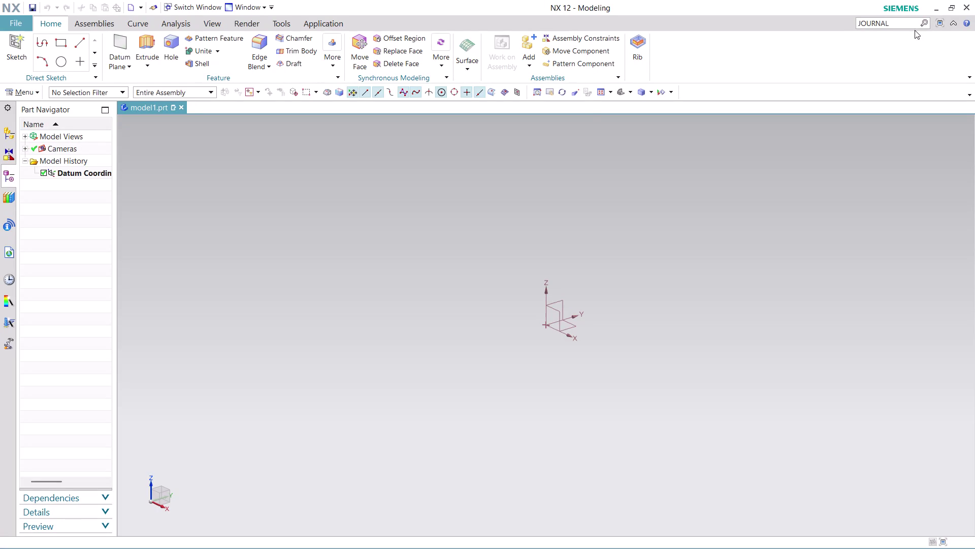
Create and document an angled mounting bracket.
Search Command Finder for JOURNAL and start a new journal recording.
drag(900, 20, 841, 28)
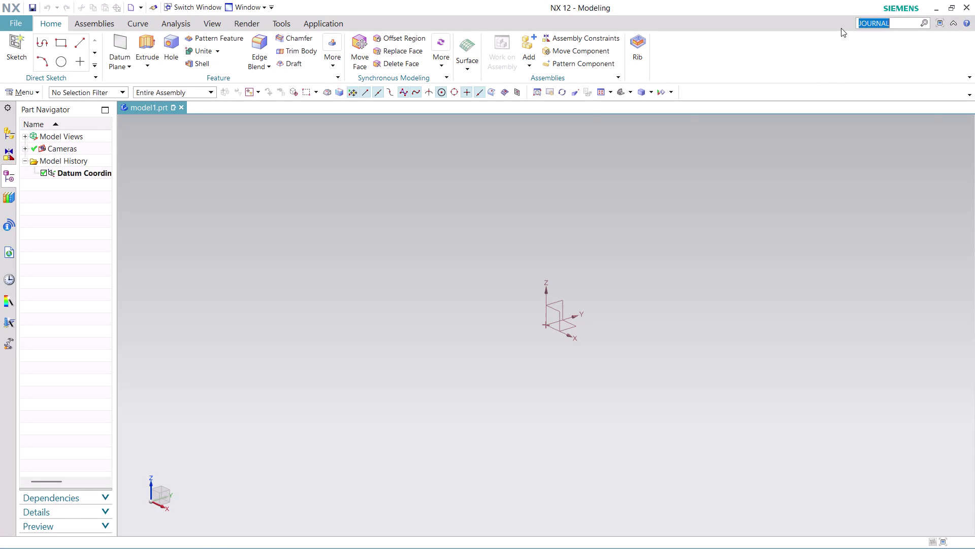
key(Return)
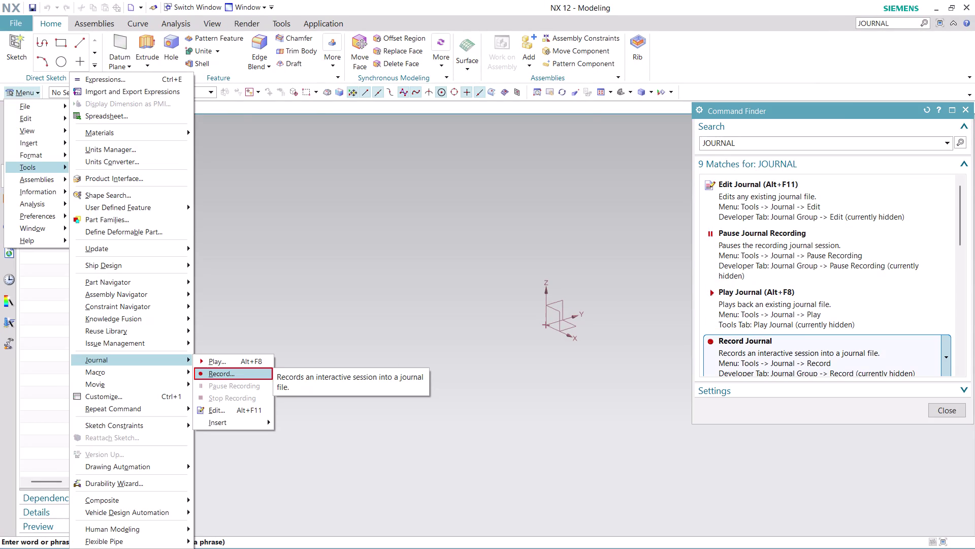
click(800, 346)
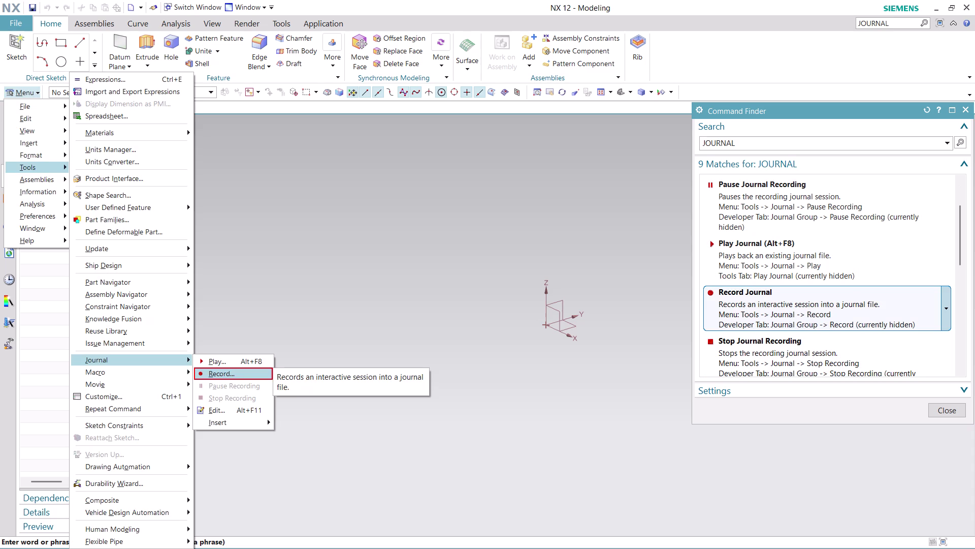
click(829, 310)
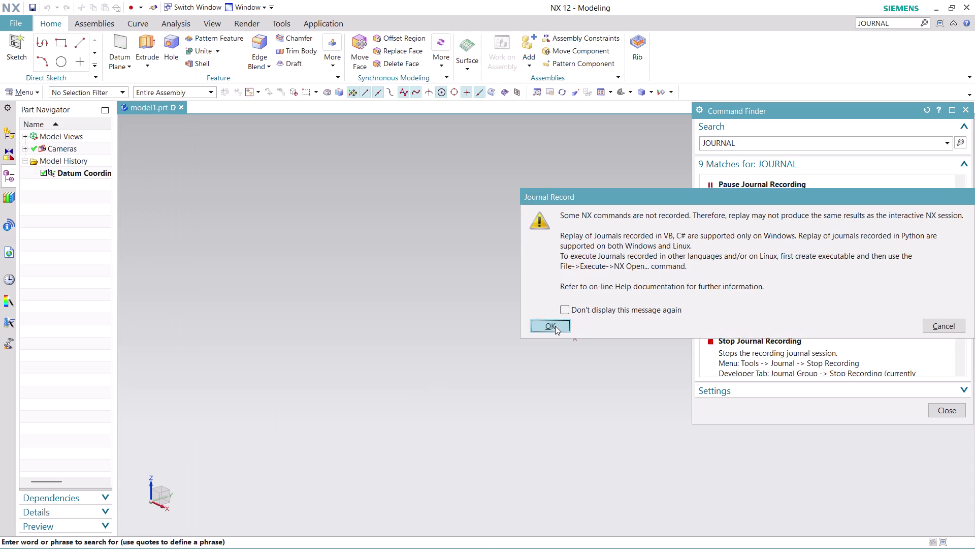
Accept the Journal Record warning and enter ANGLED as the journal file name.
click(555, 326)
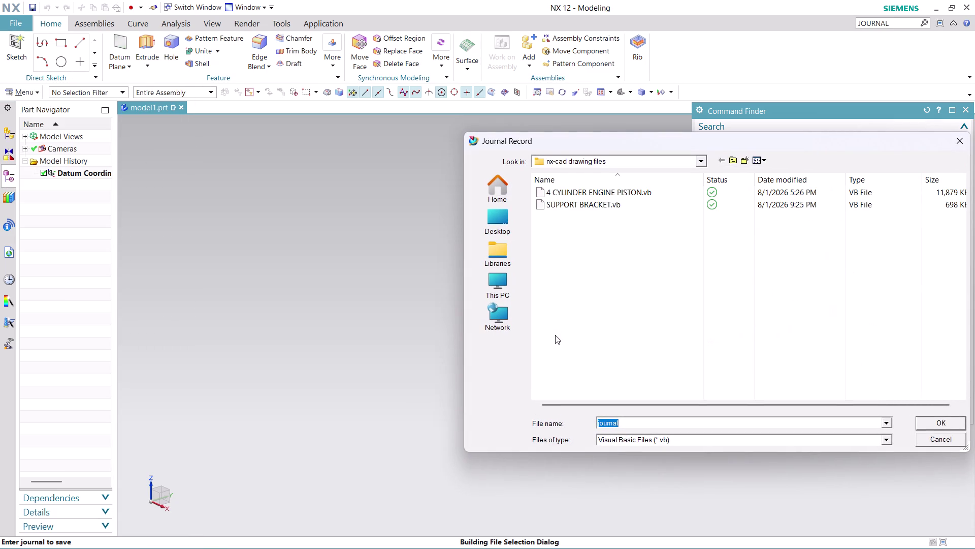
text(AN)
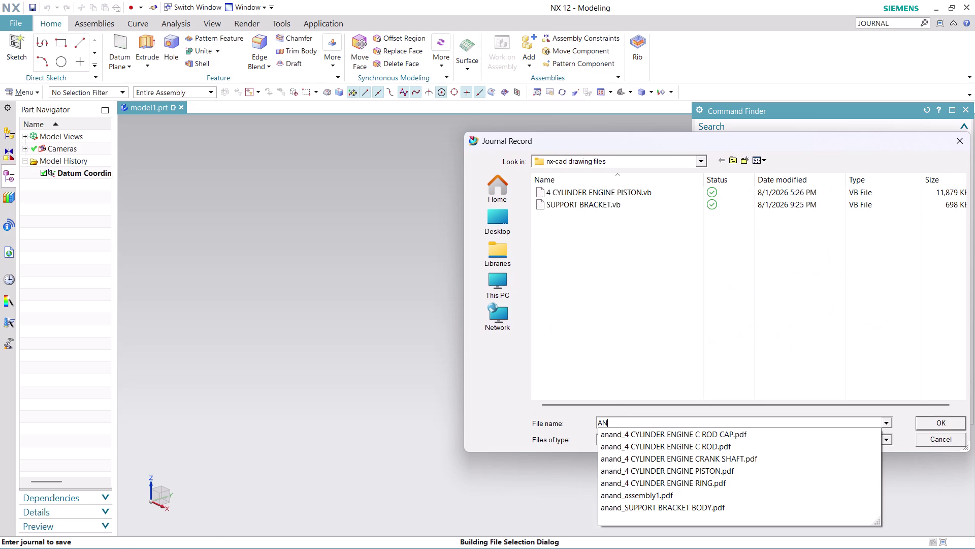
text(GL)
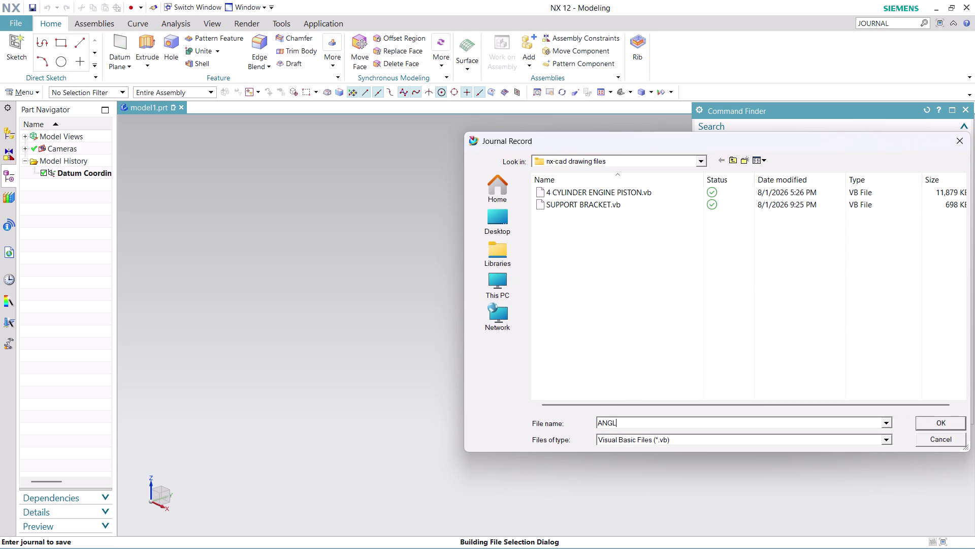
text(ED)
key(space)
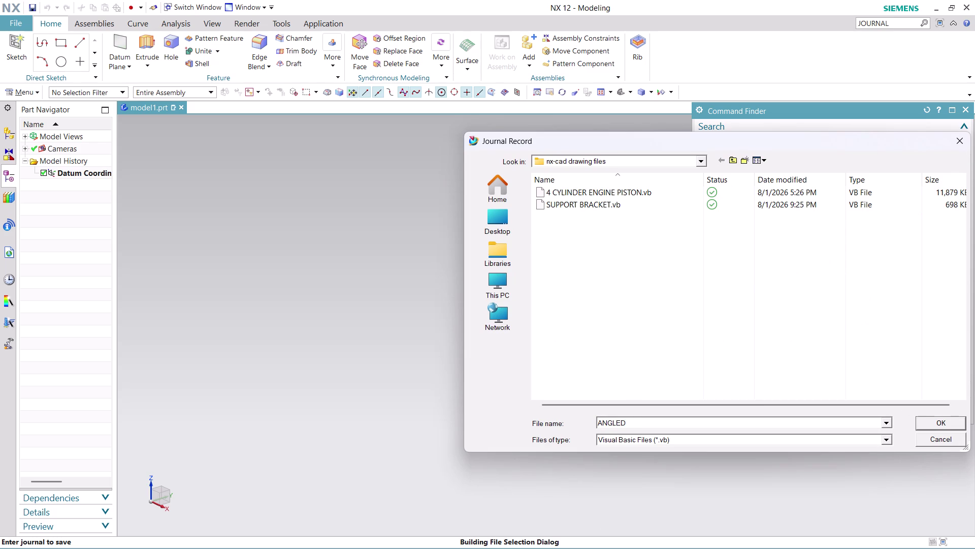